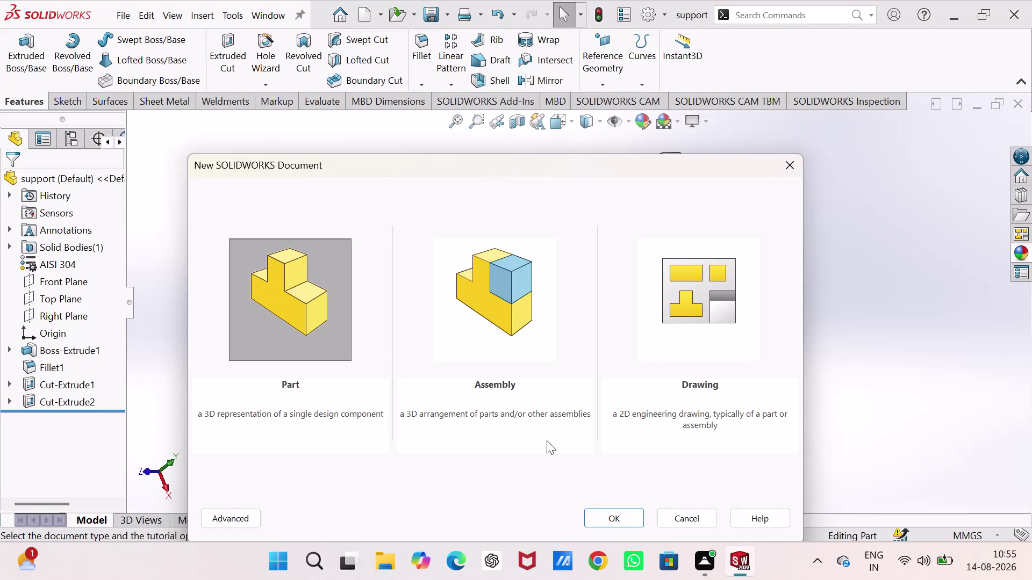
Create a new blank Part document (Part3) from the New Document dialog.
click(613, 518)
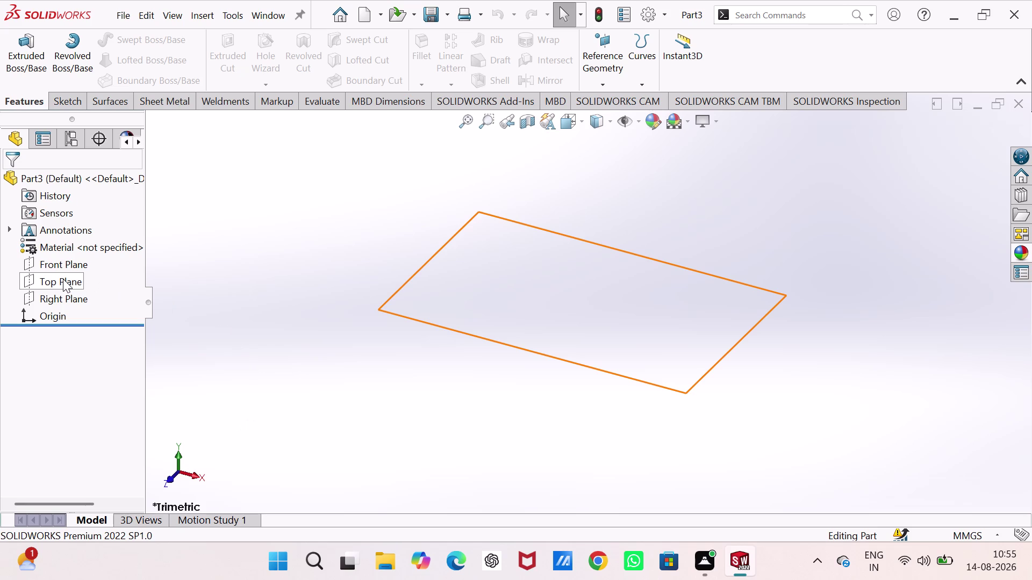
Start a sketch on the Front Plane and choose Centerline from the Line flyout.
click(64, 265)
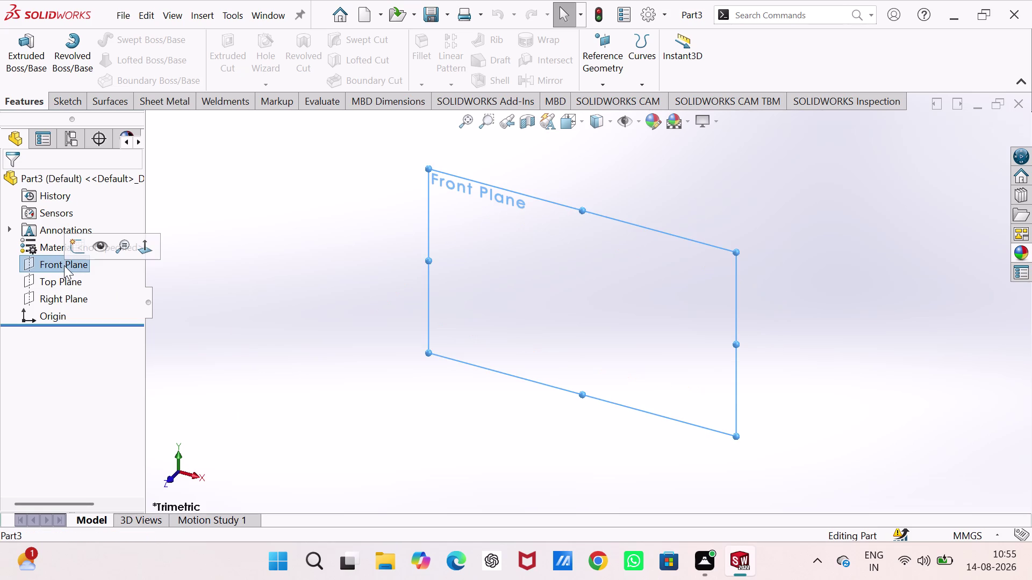
click(73, 248)
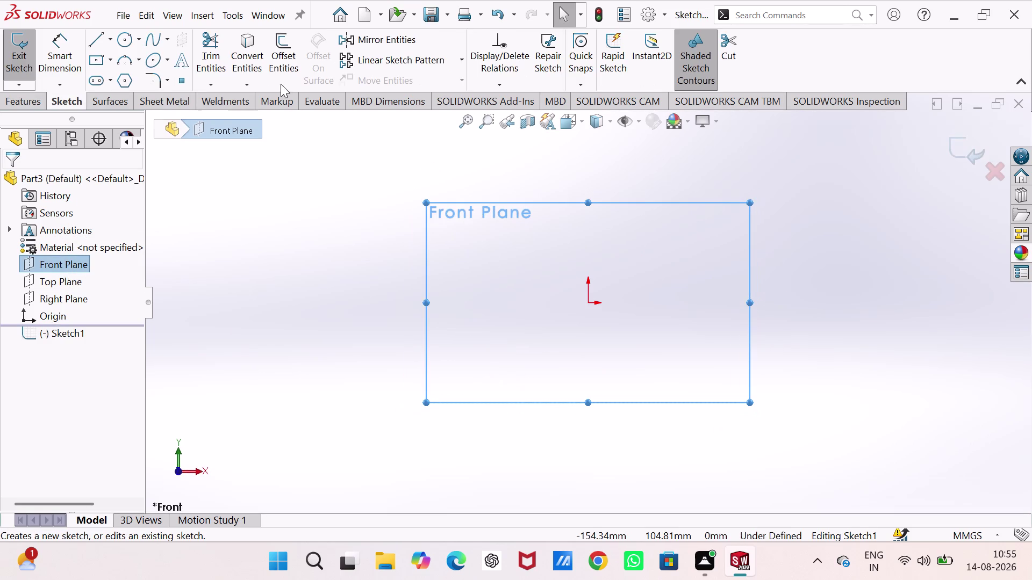
click(109, 42)
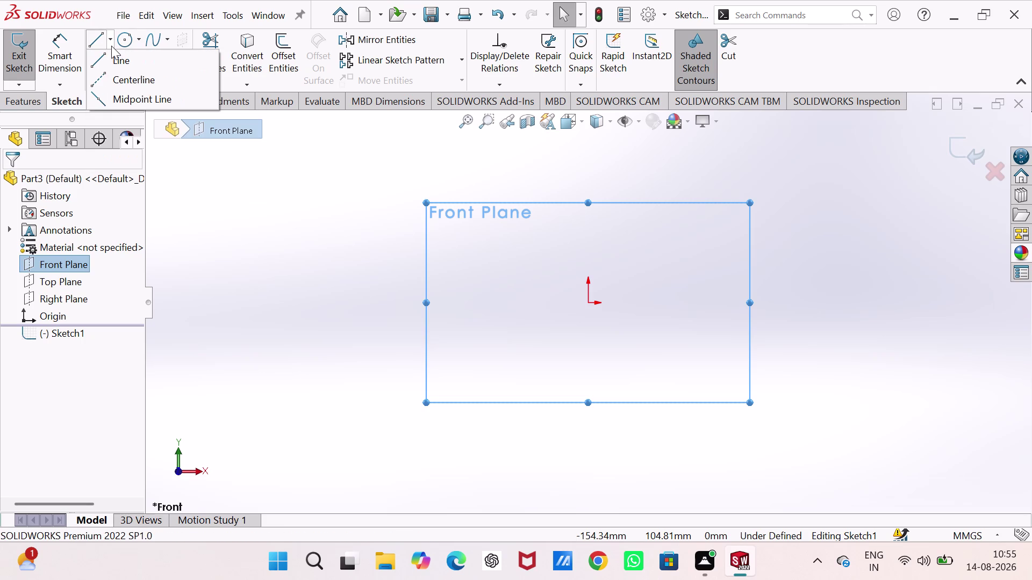
click(103, 73)
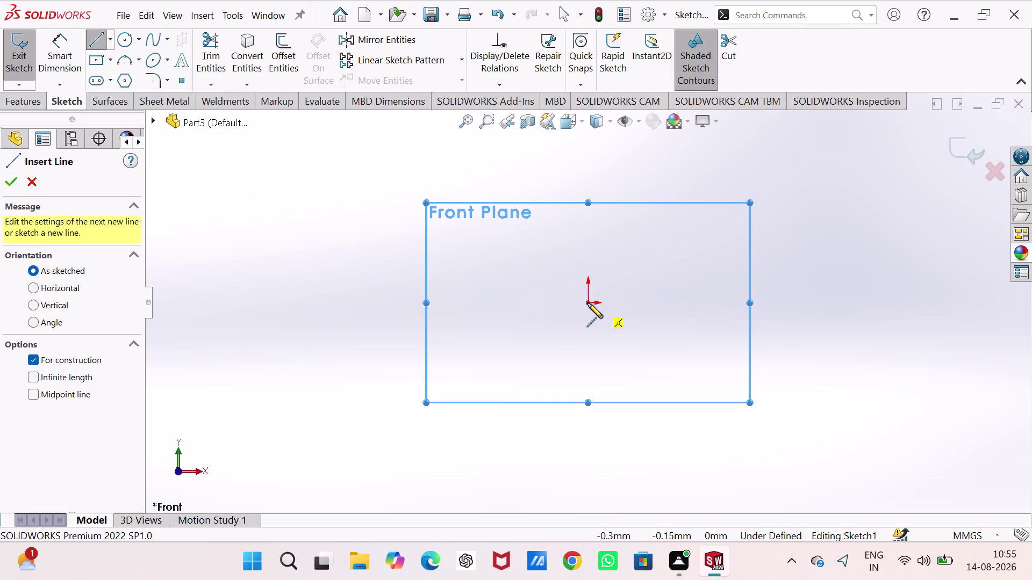
Draw a single horizontal centerline spanning left to right across the origin.
click(489, 301)
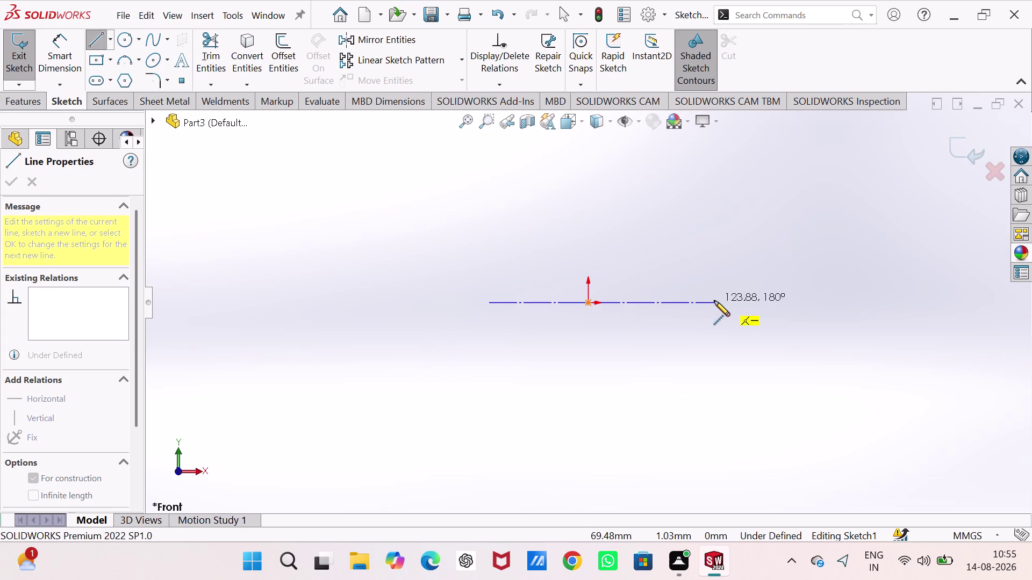
click(715, 301)
key(Escape)
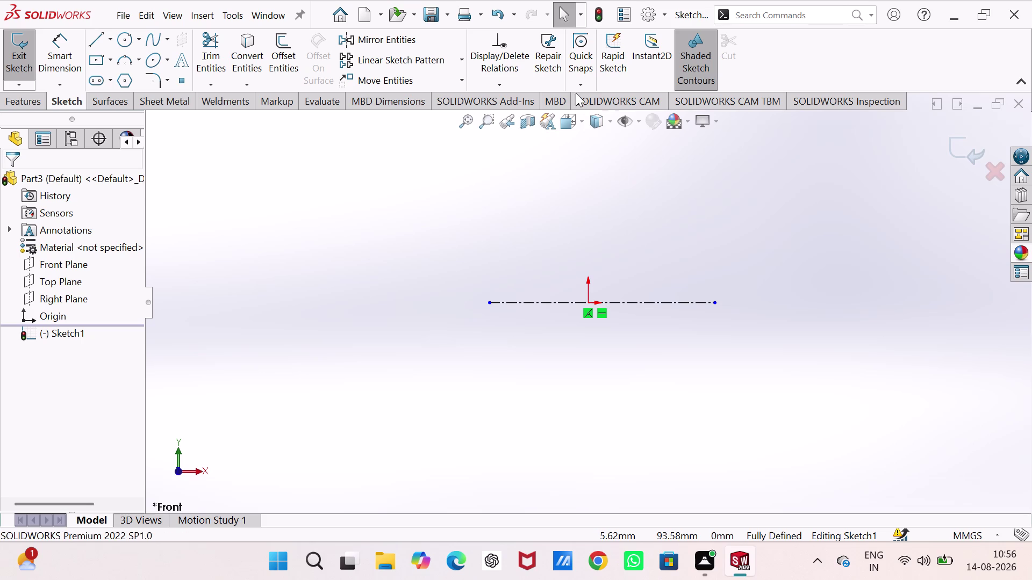
click(94, 40)
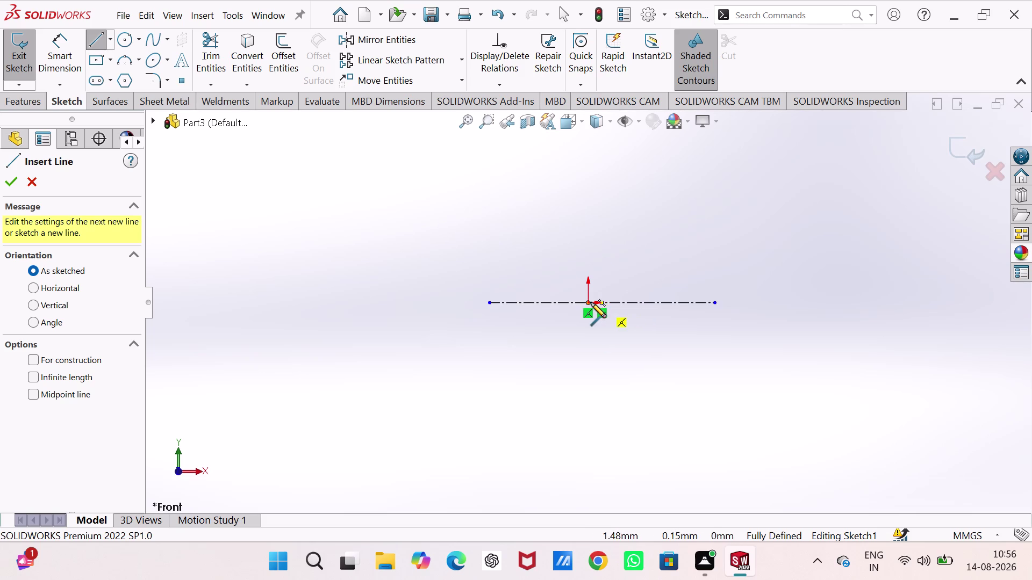
Add a Coincident relation between the centerline's midpoint and the origin.
key(Escape)
key(Escape)
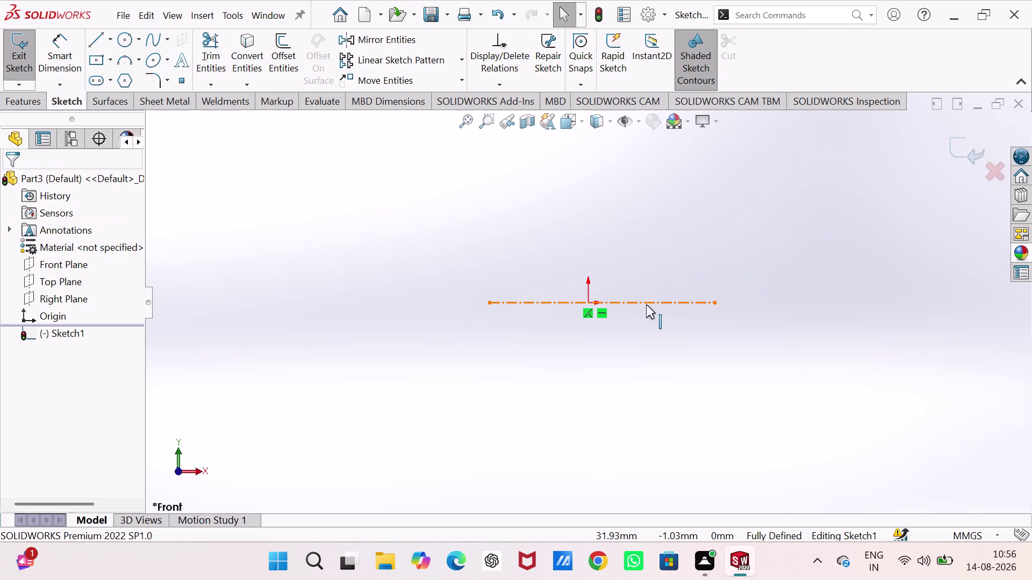
click(602, 302)
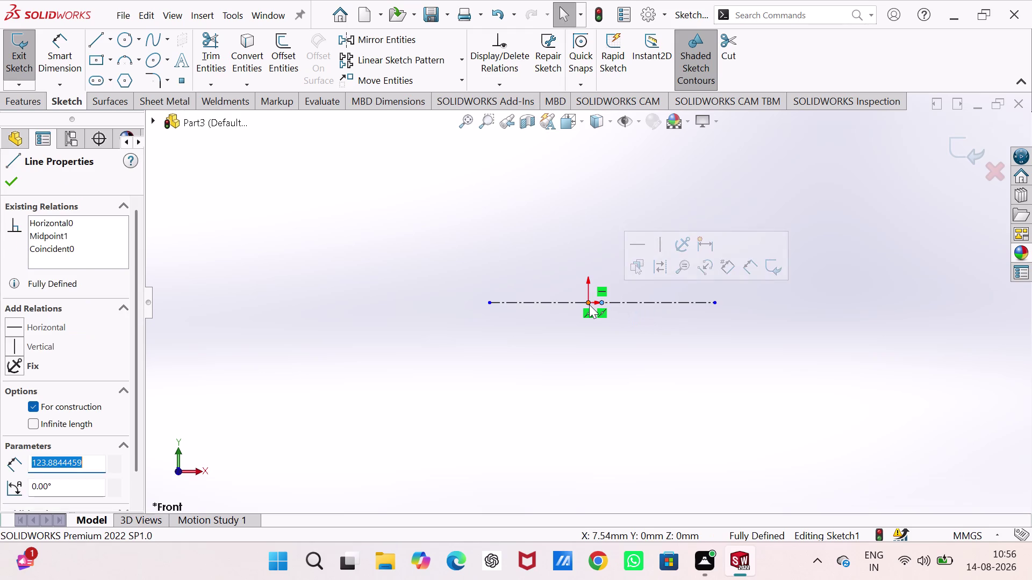
click(589, 305)
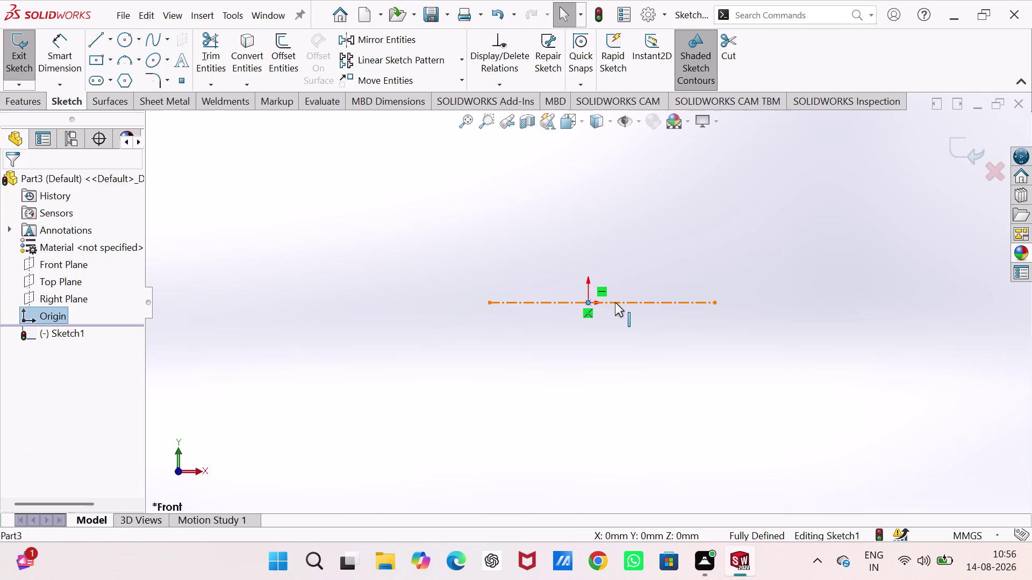
click(602, 303)
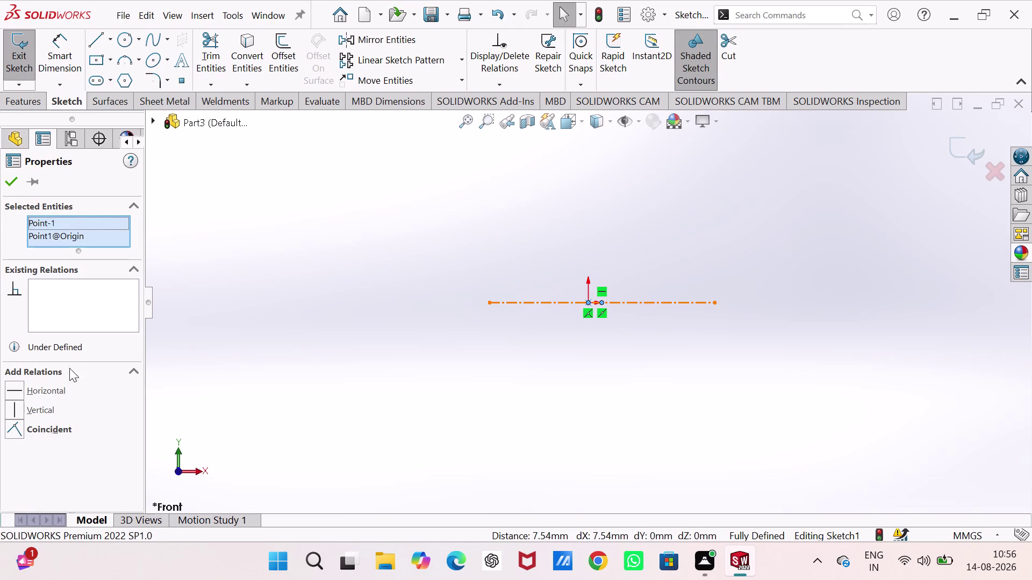
click(9, 424)
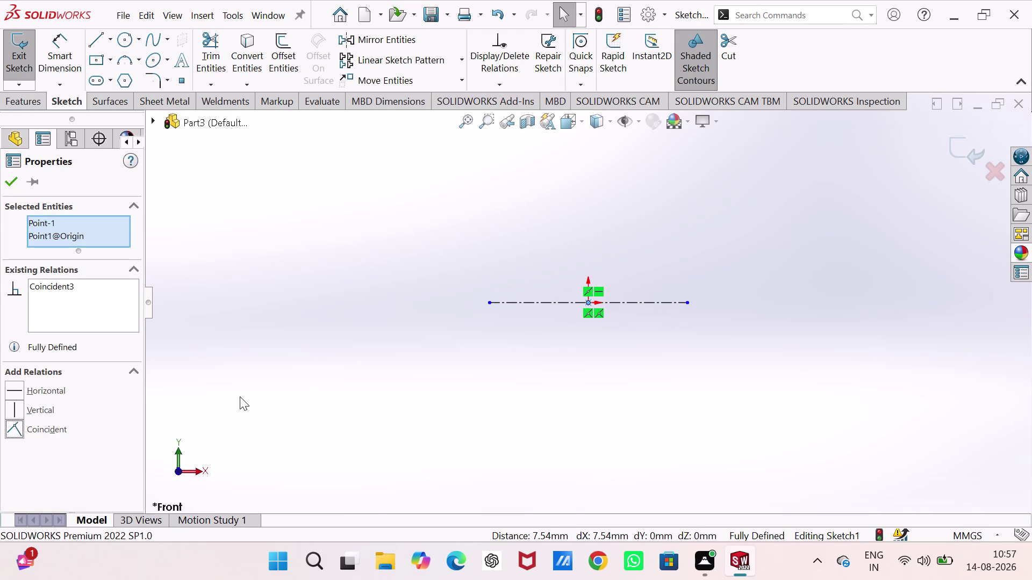